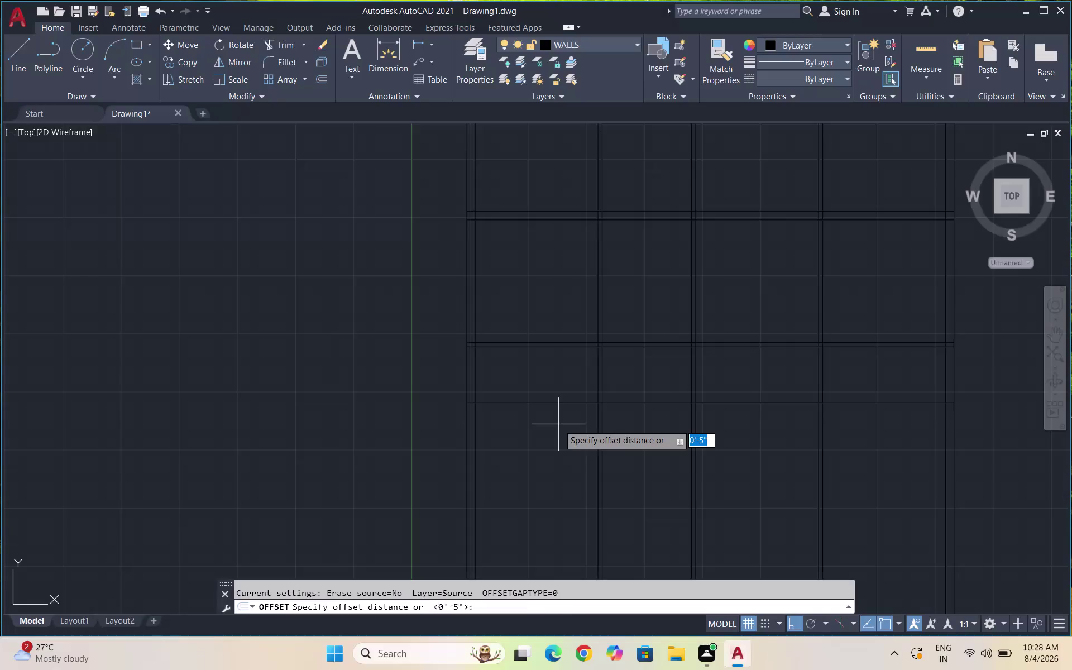
Offset the lower horizontal wall line 4.5 units downward to form a doubled wall line.
text(4.5)
key(Return)
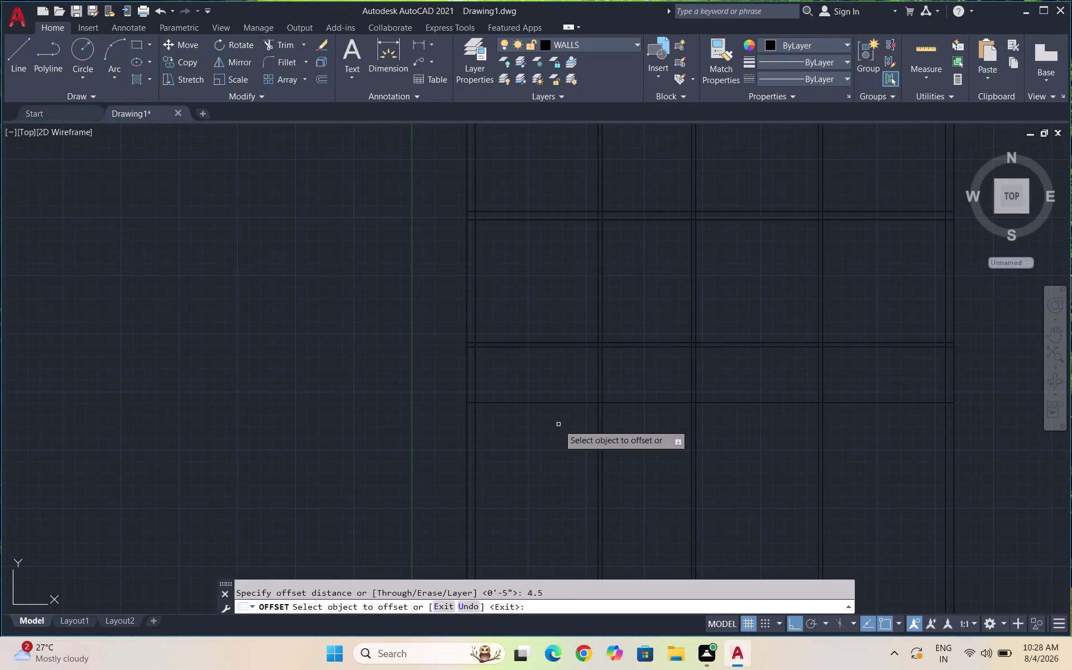
click(573, 403)
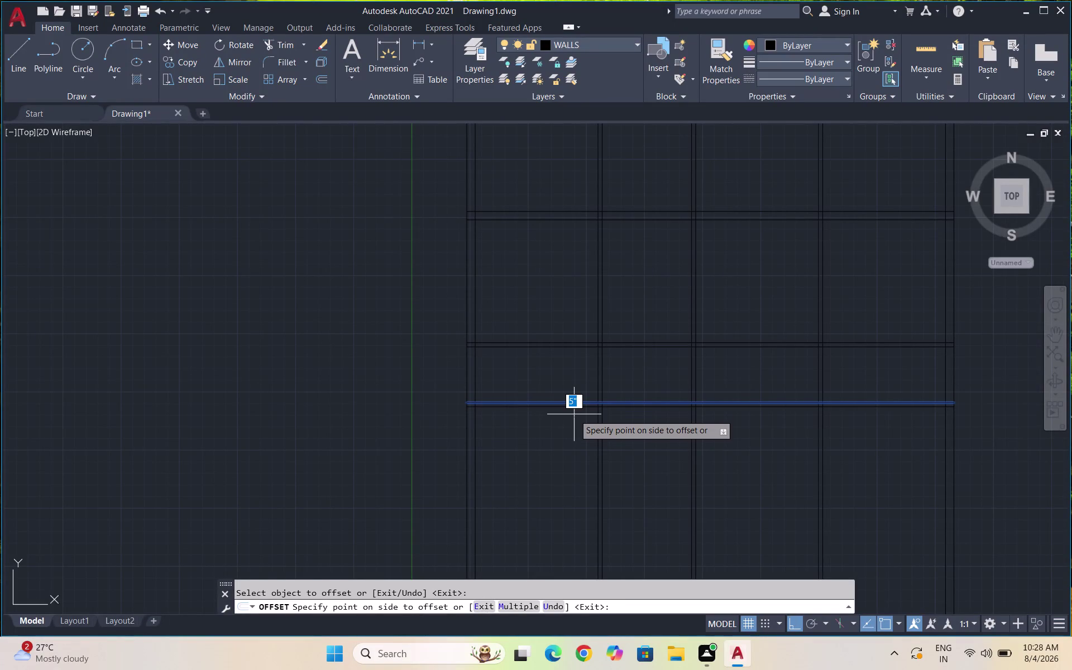
key(4)
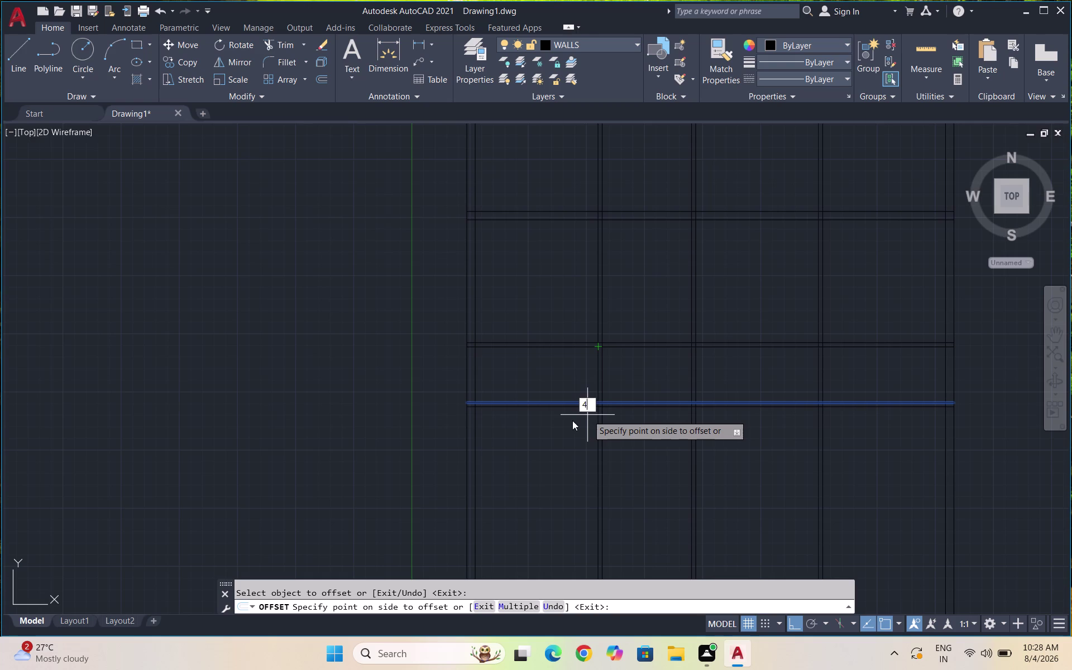
text(.5)
key(Return)
key(Escape)
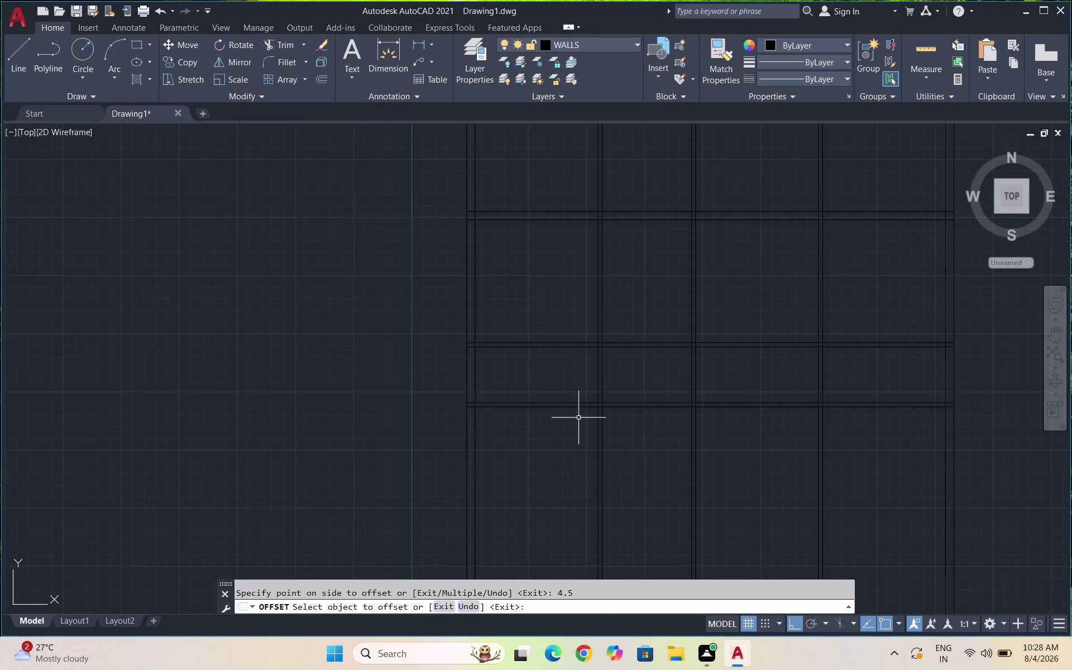
key(o)
key(Return)
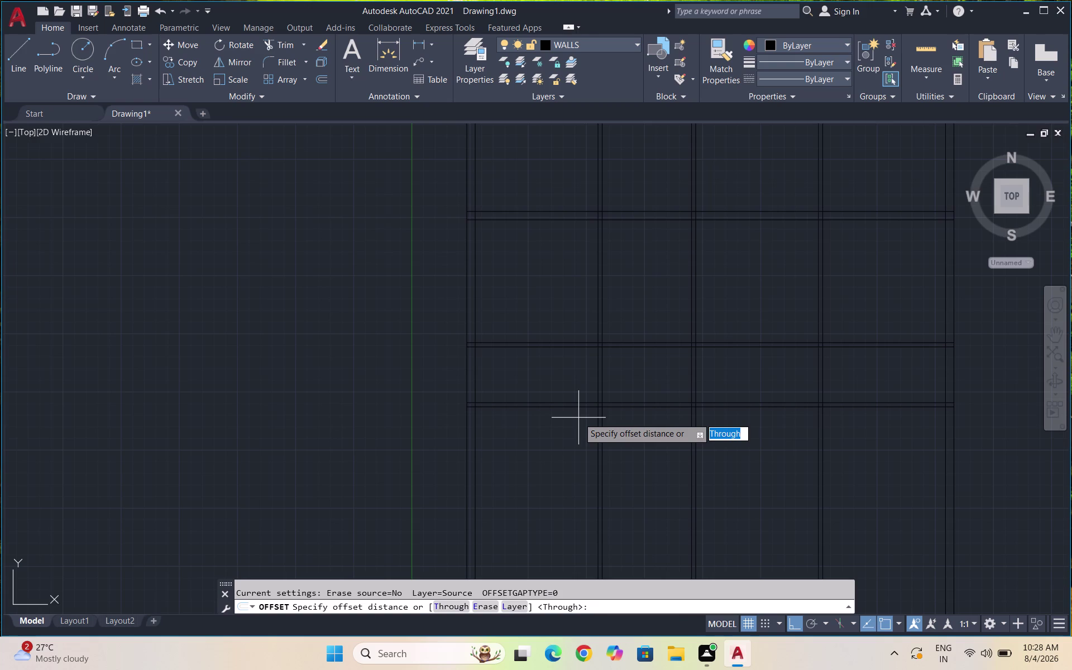
Offset the lower wall line 10' downward to create a new horizontal line.
text(10')
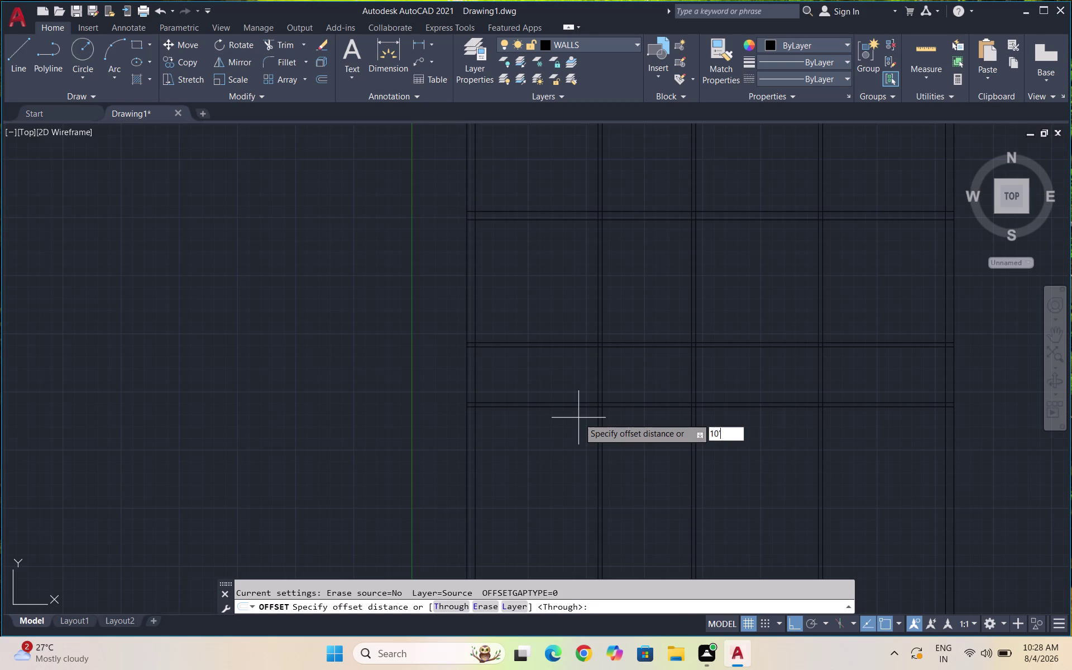
key(Return)
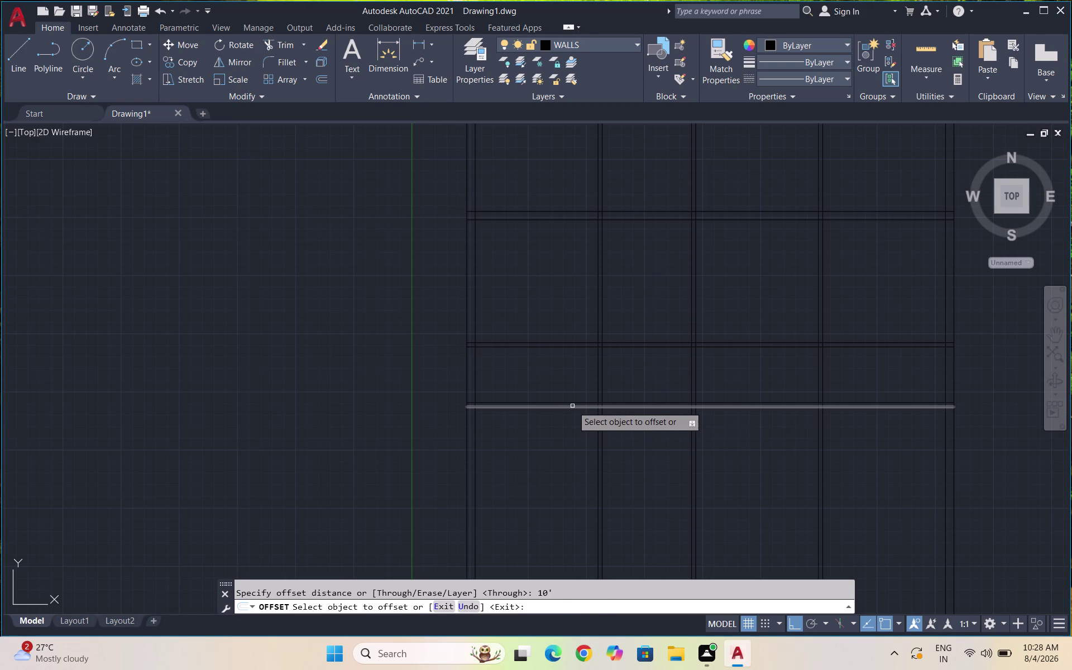
click(572, 406)
click(570, 469)
key(Escape)
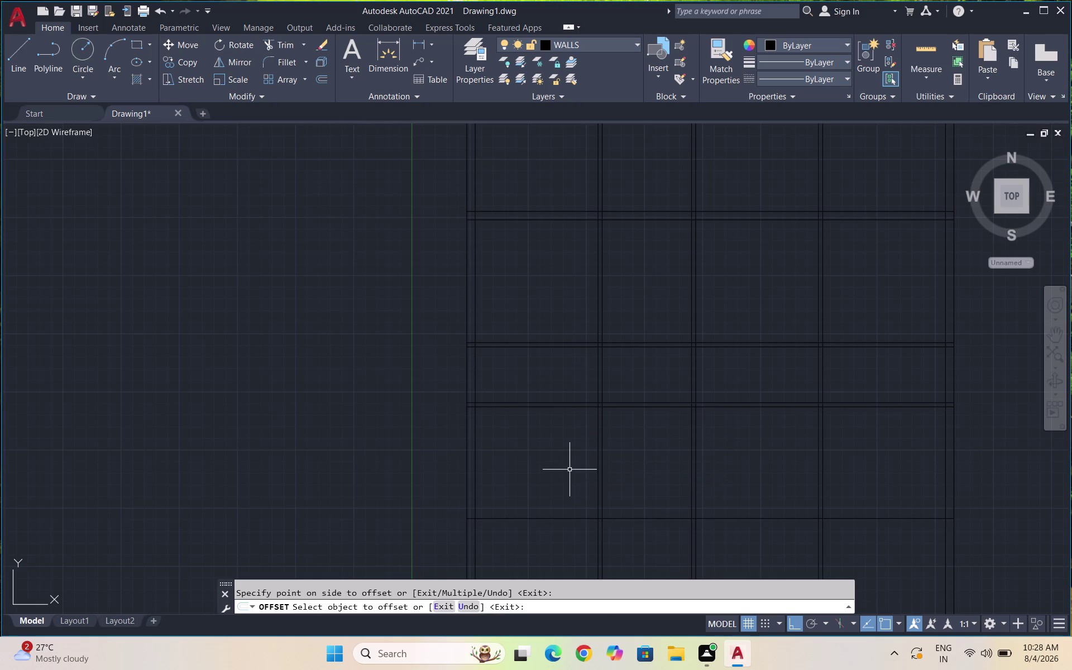
Start a 9" offset of the new bottom line by selecting it.
key(o)
key(Return)
key(1)
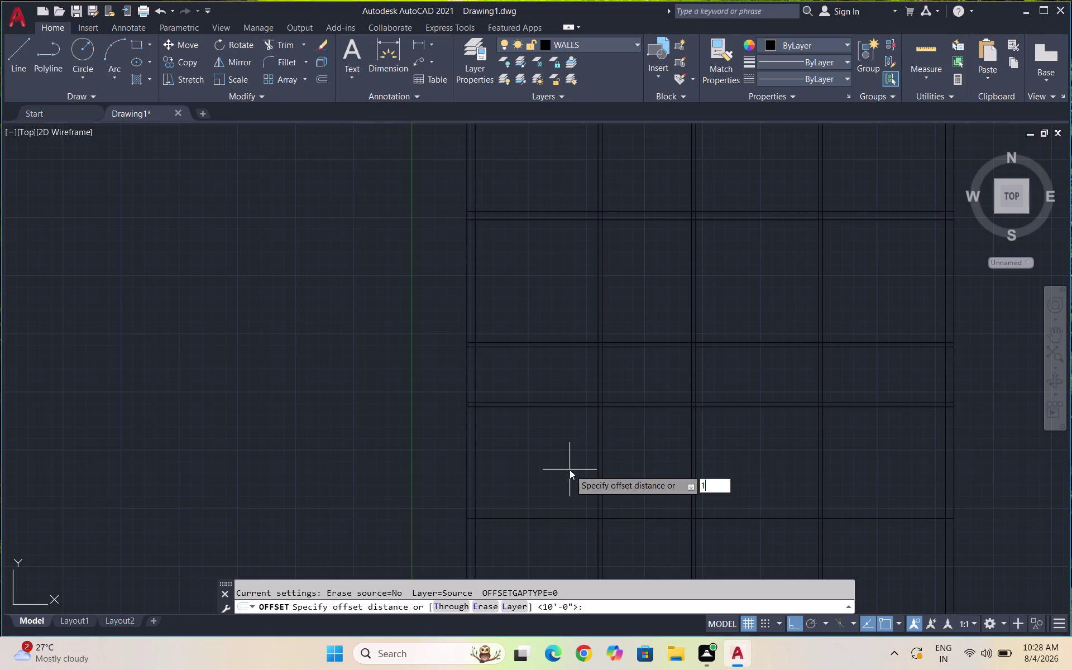
key(BackSpace)
text(9")
key(Return)
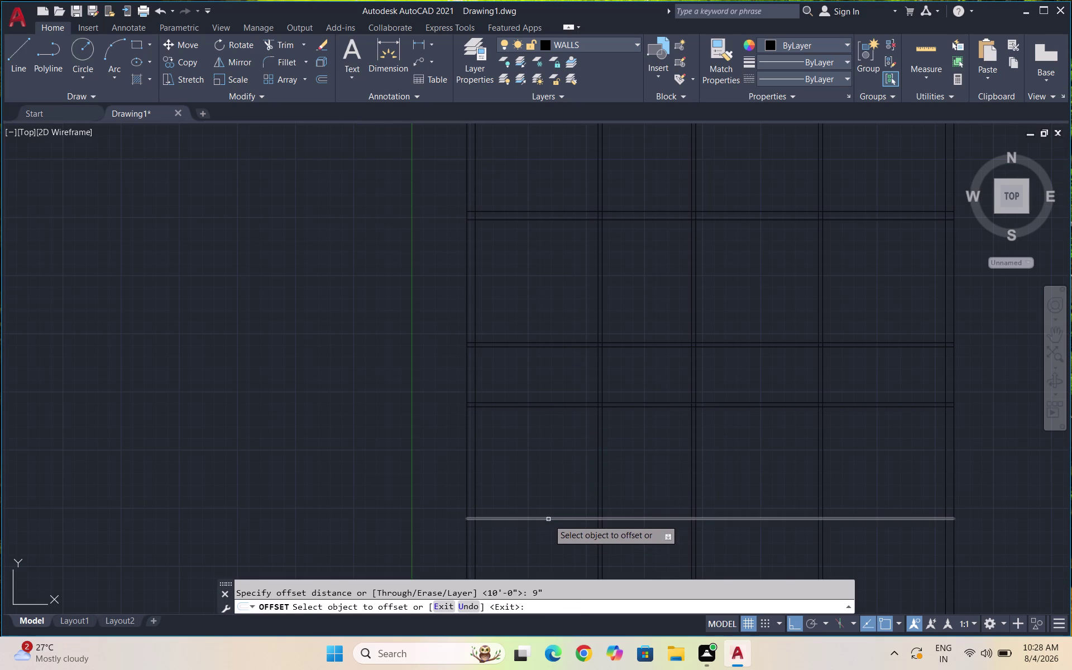
click(548, 518)
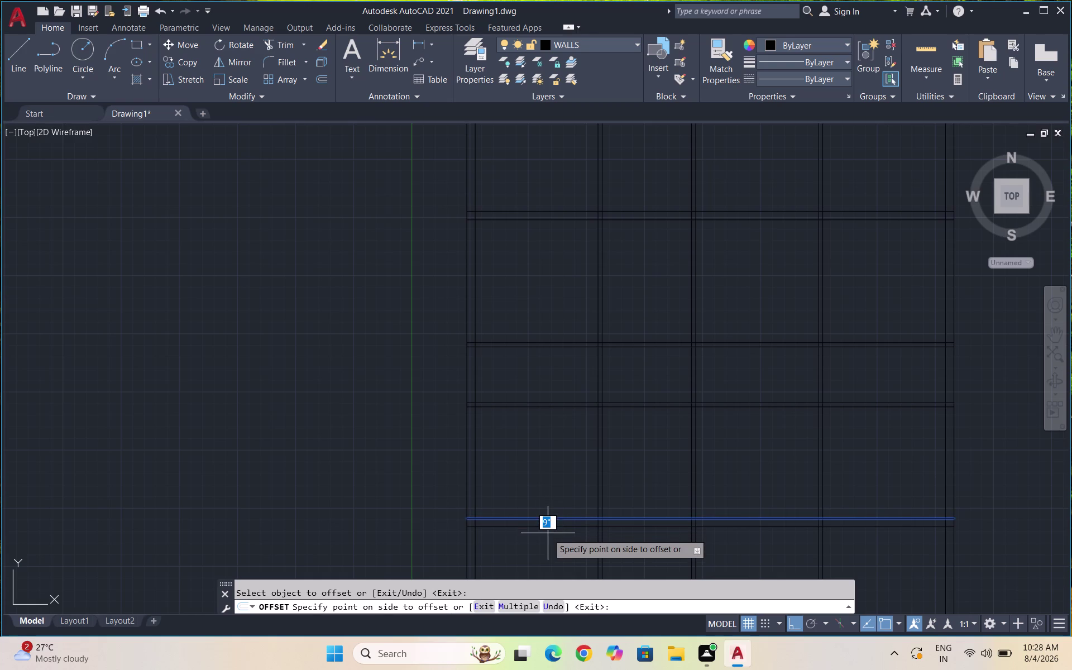